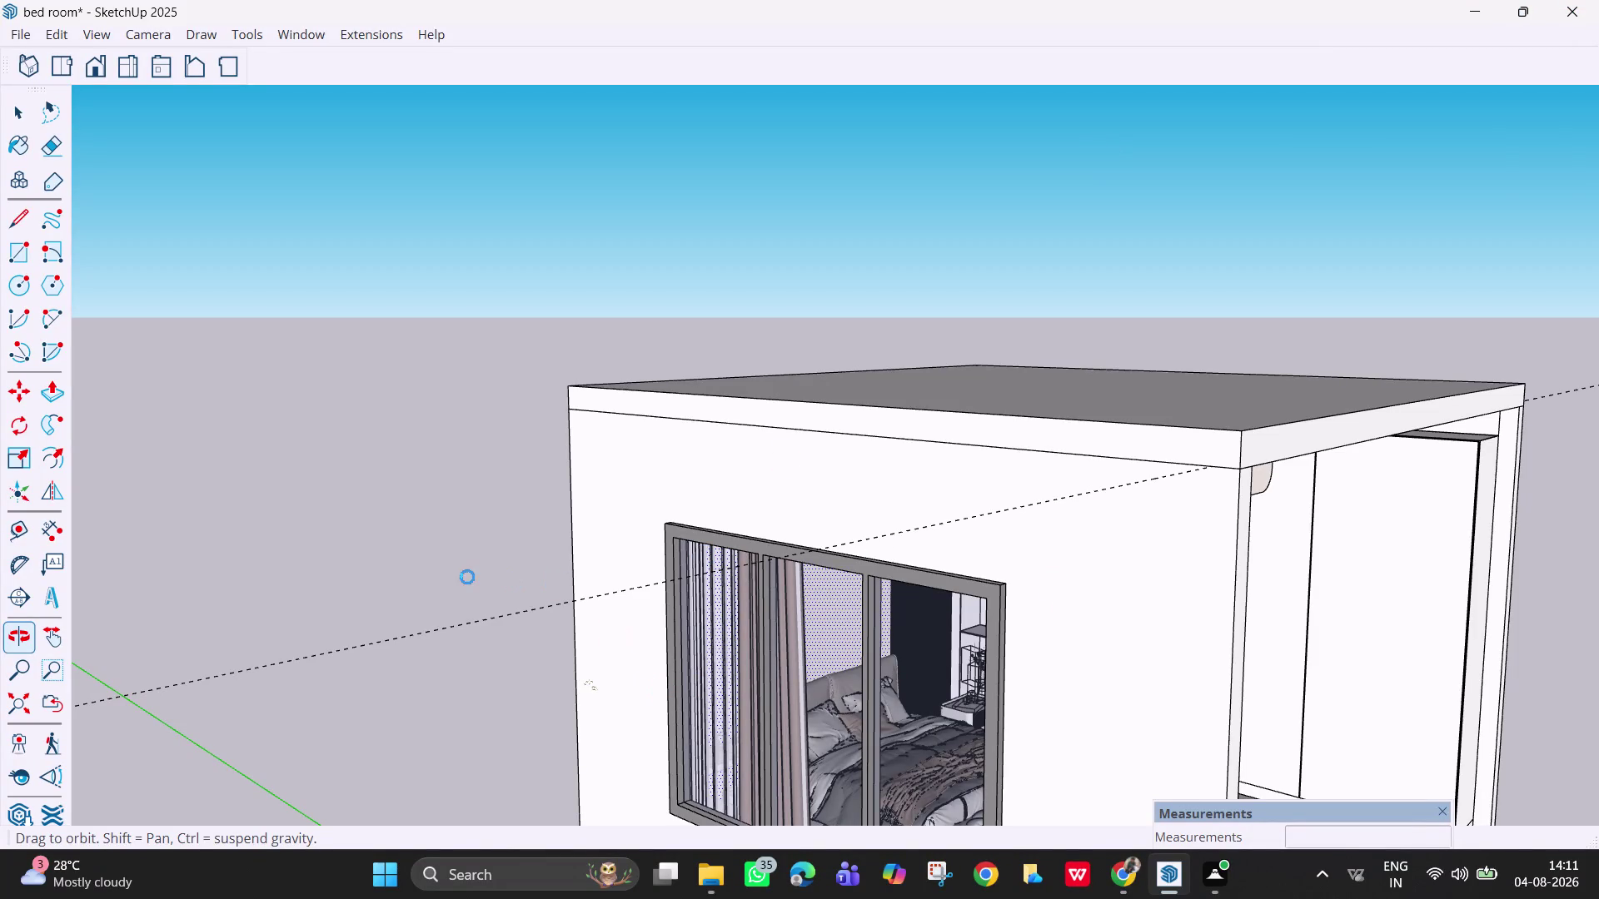
middle_drag(1089, 440, 1024, 412)
scroll(down, 3)
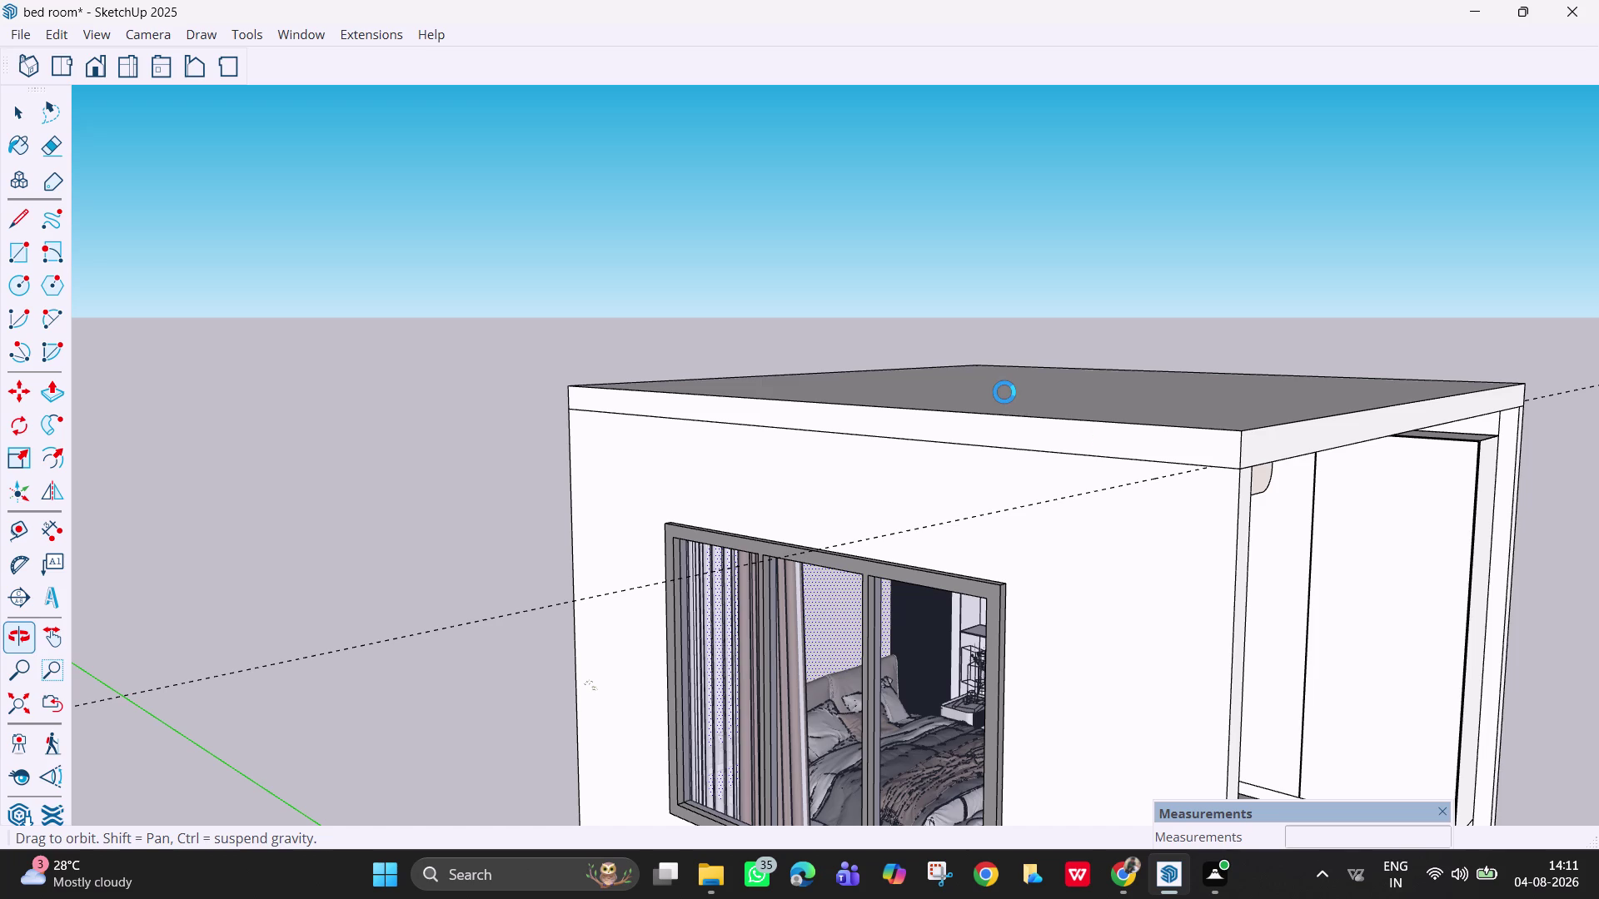